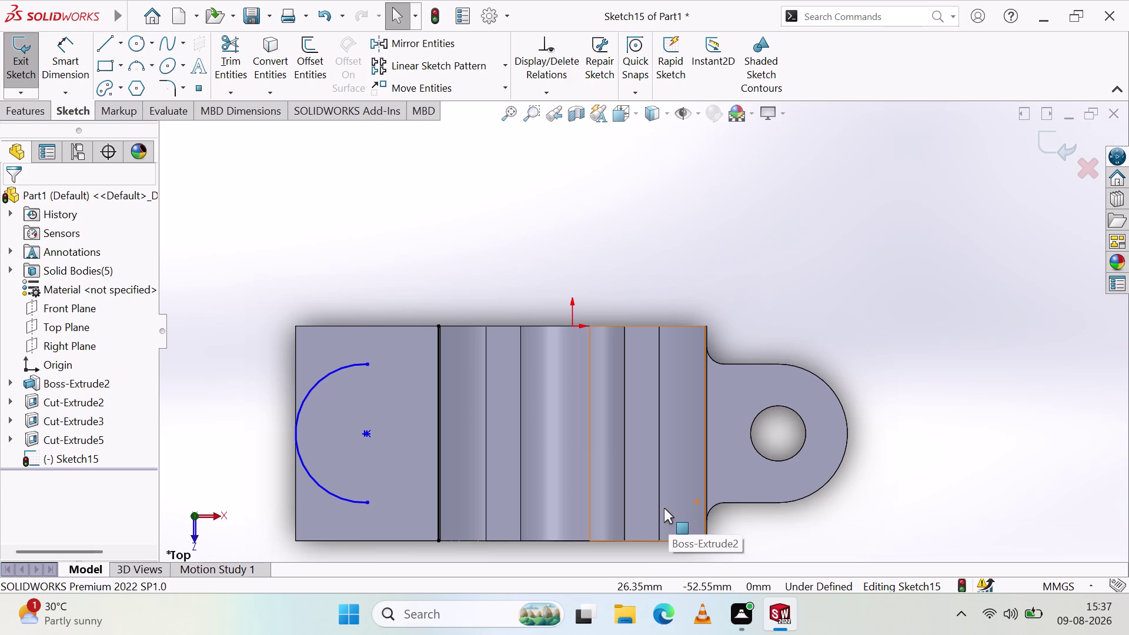
Select the narrow planar face just left of the Boss-Extrude2 tab as the next feature's face.
right_drag(663, 508, 862, 634)
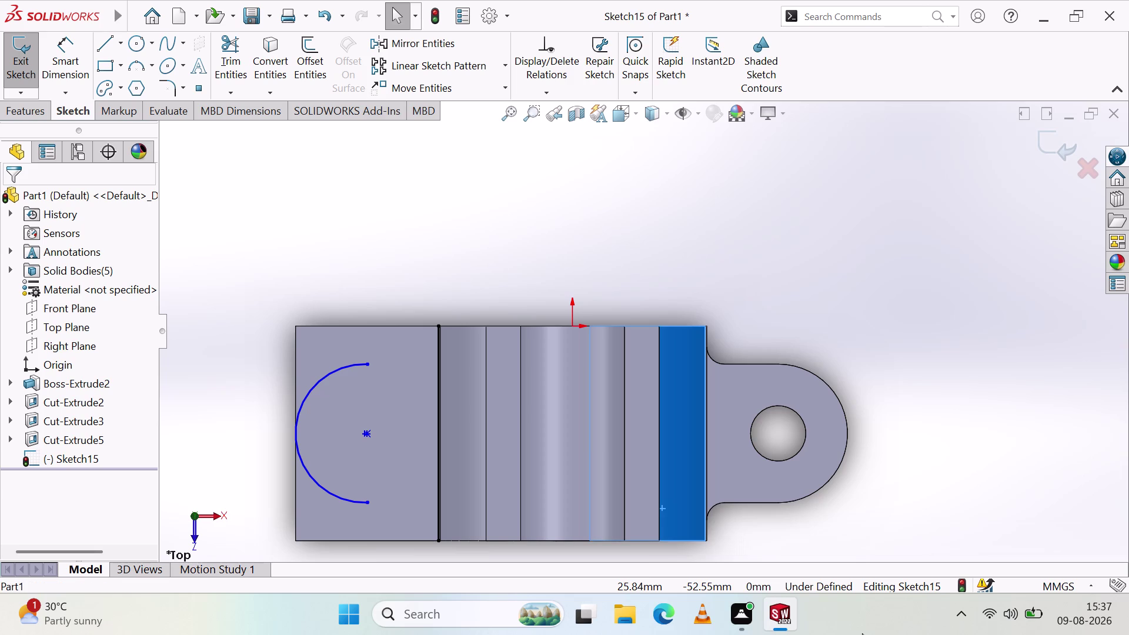